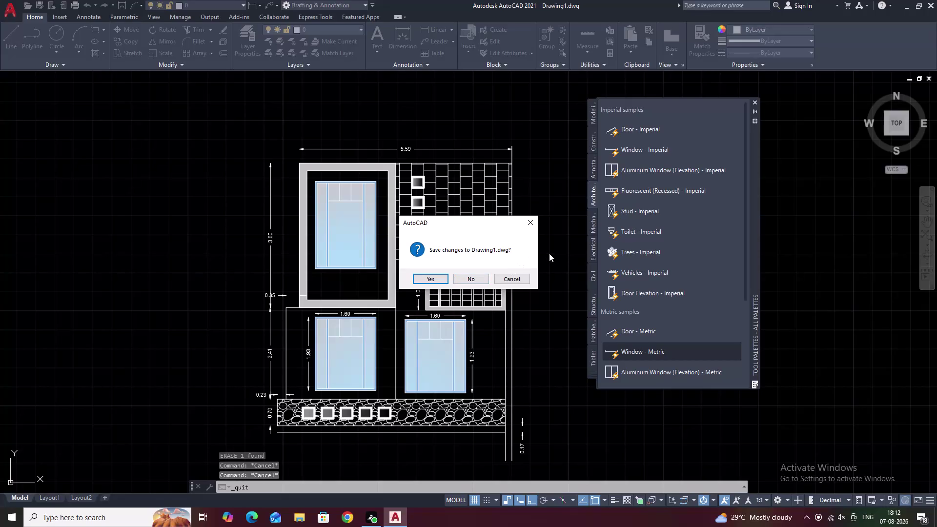
Cancel the 'Save changes to Drawing1.dwg?' prompt so the plan stays open unsaved.
click(533, 225)
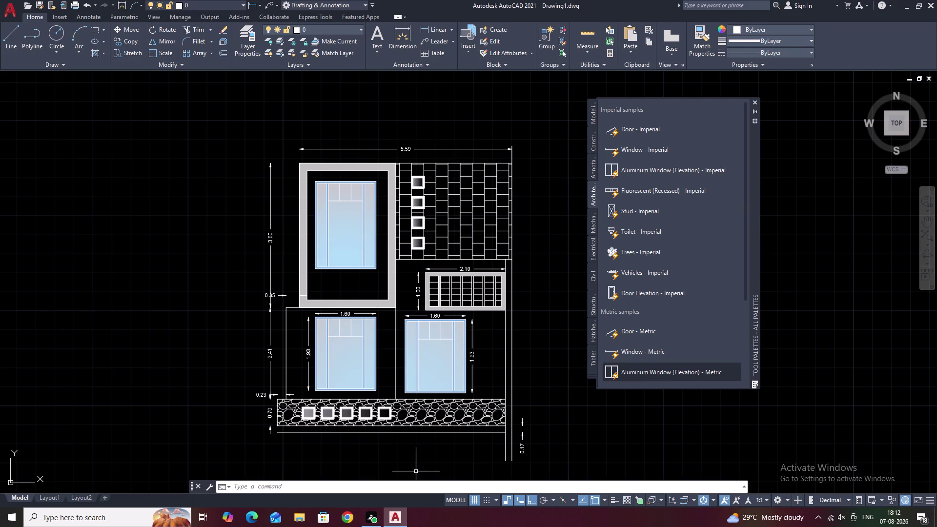
middle_drag(422, 512, 428, 476)
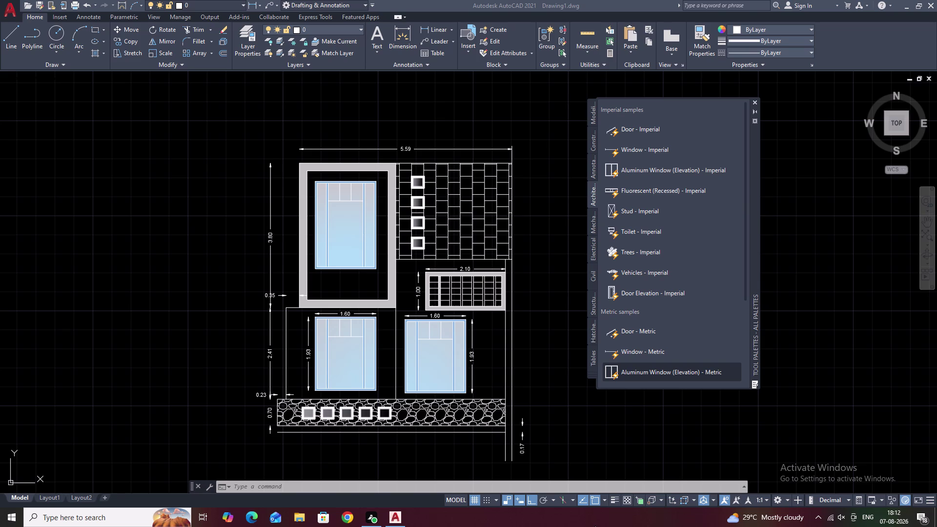
middle_drag(530, 400, 462, 346)
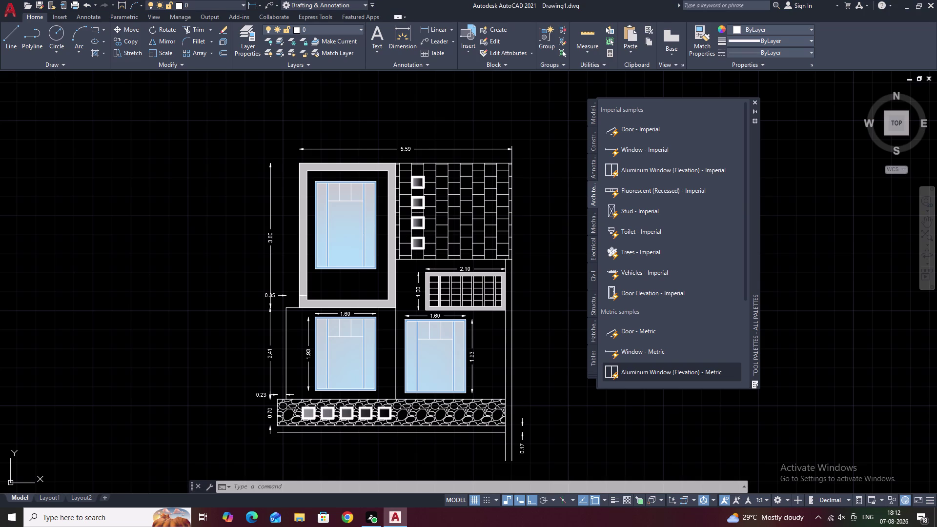
middle_drag(463, 346, 461, 343)
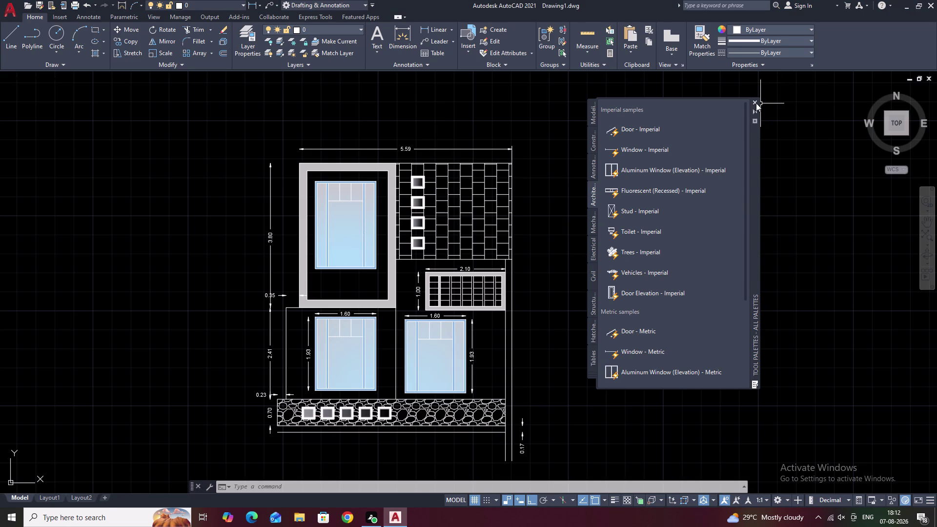
click(756, 103)
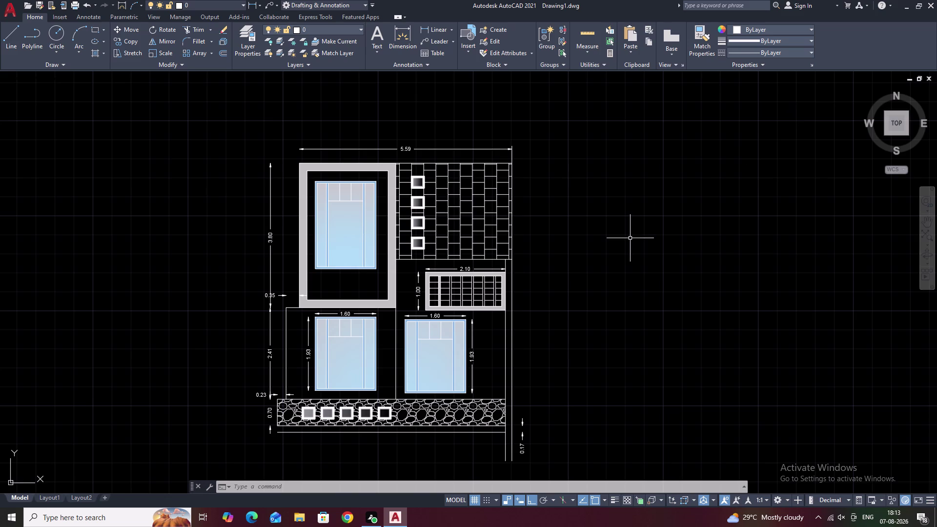
Zoom in and pan across the plan down to the stone-hatched strip to inspect details.
scroll(up, 3)
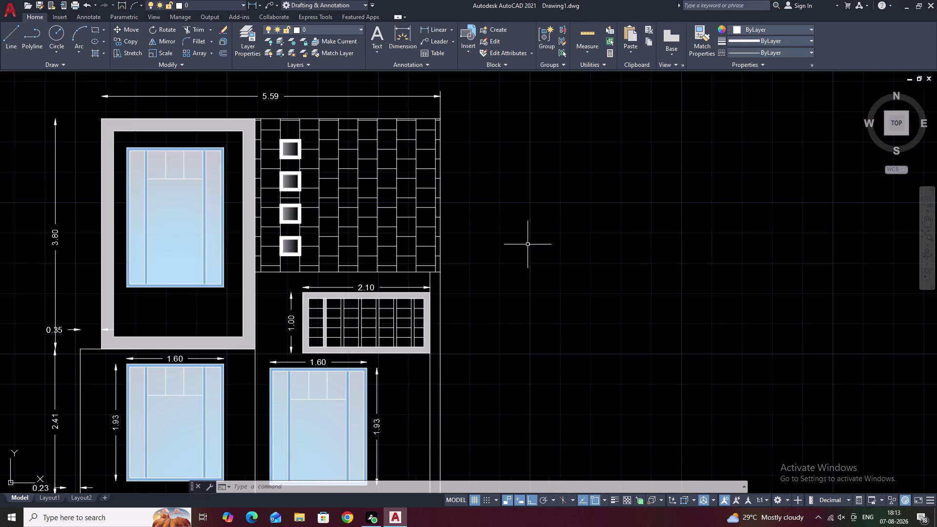
scroll(down, 3)
middle_drag(343, 225, 437, 194)
scroll(up, 3)
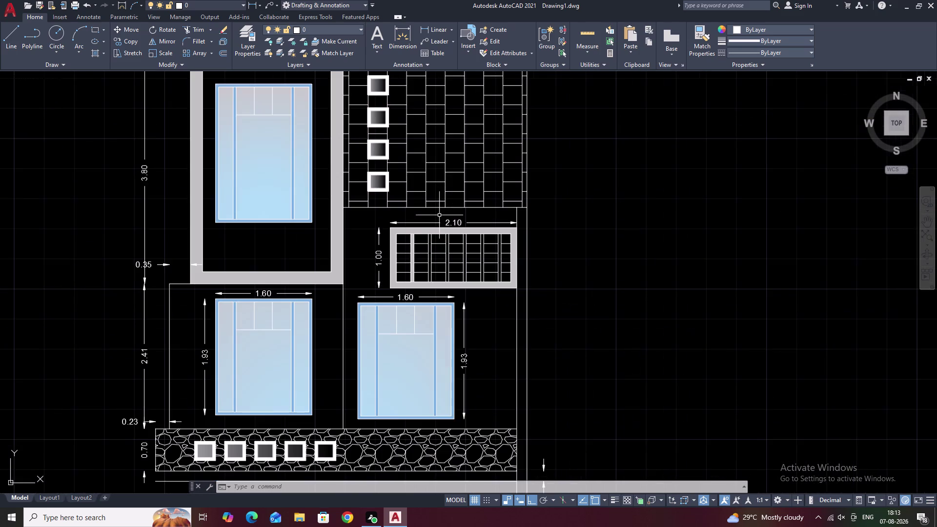
middle_drag(455, 290, 462, 237)
middle_drag(521, 334, 480, 325)
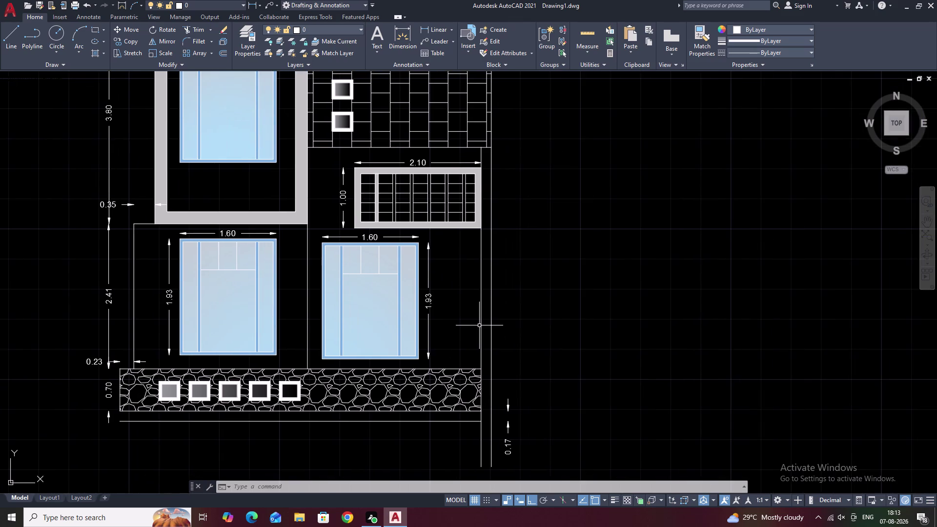
scroll(down, 3)
Recentre the zoomed-out plan so the whole drawing sits in view.
middle_drag(479, 326, 527, 347)
key(Escape)
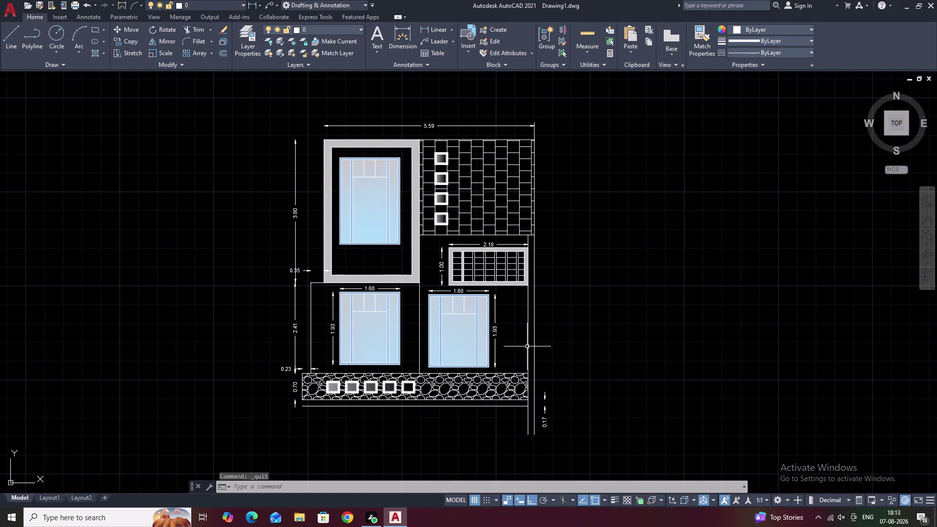
middle_drag(527, 347, 528, 328)
middle_drag(607, 319, 616, 313)
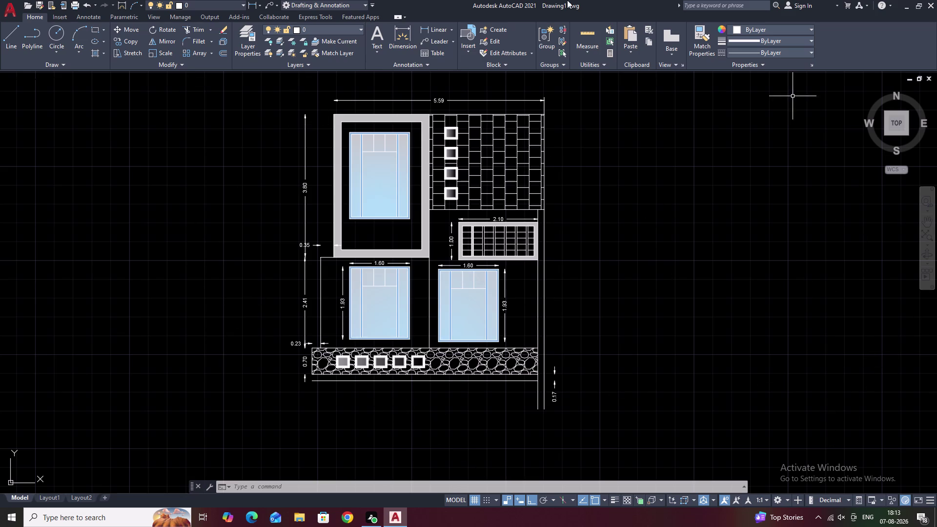
middle_drag(533, 317, 492, 339)
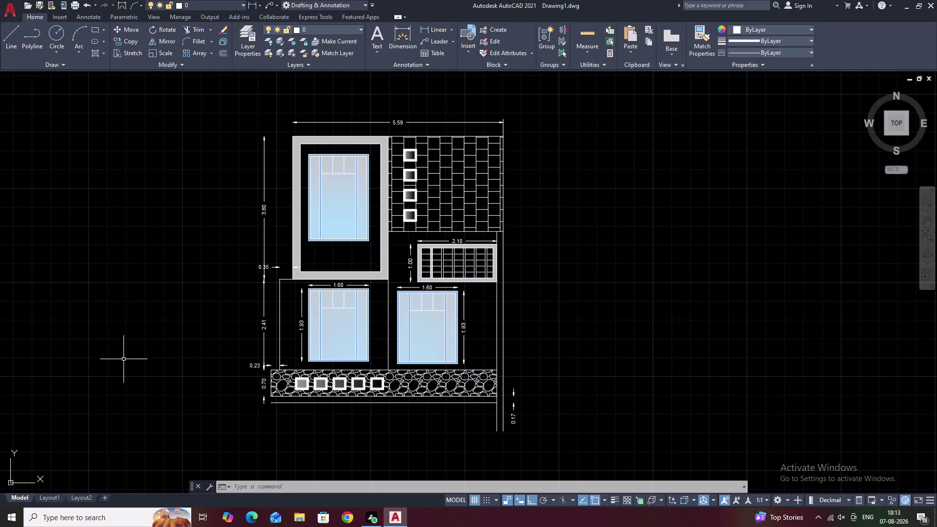
middle_drag(571, 238, 595, 239)
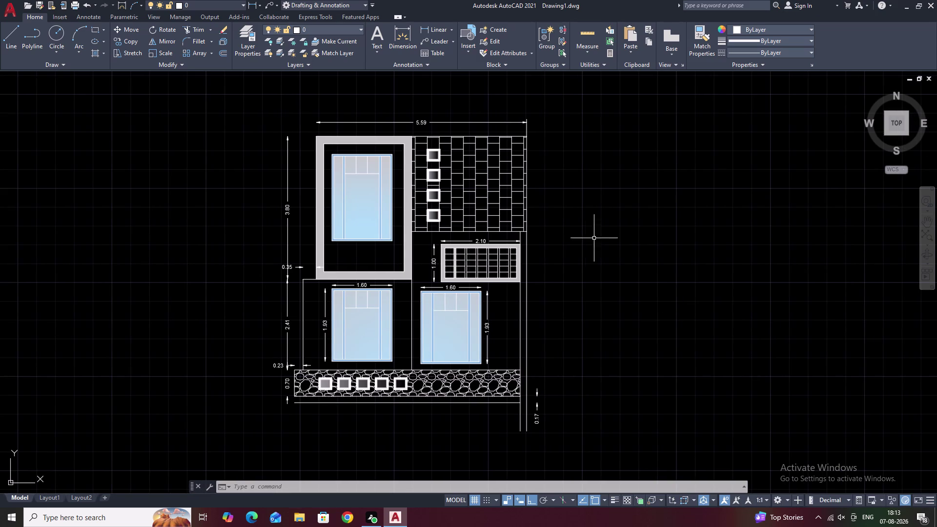
middle_drag(567, 258, 578, 251)
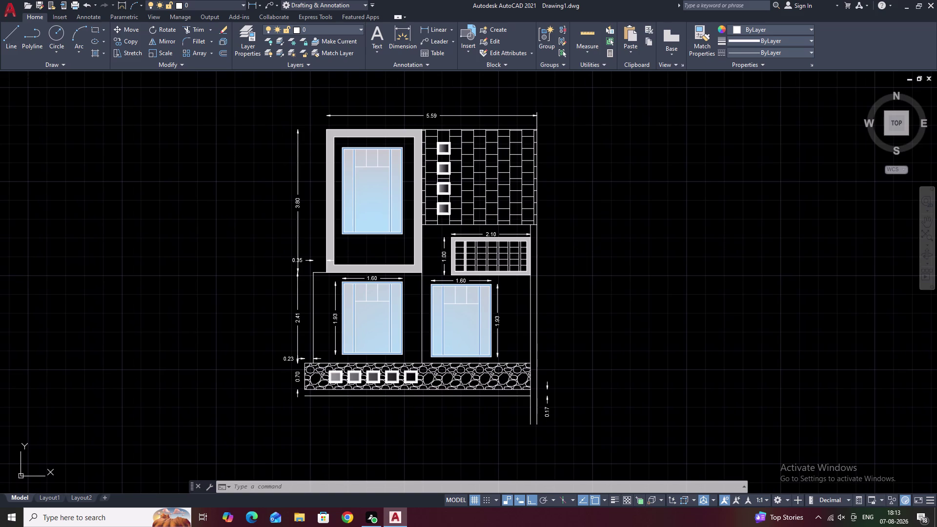
middle_drag(567, 289, 575, 289)
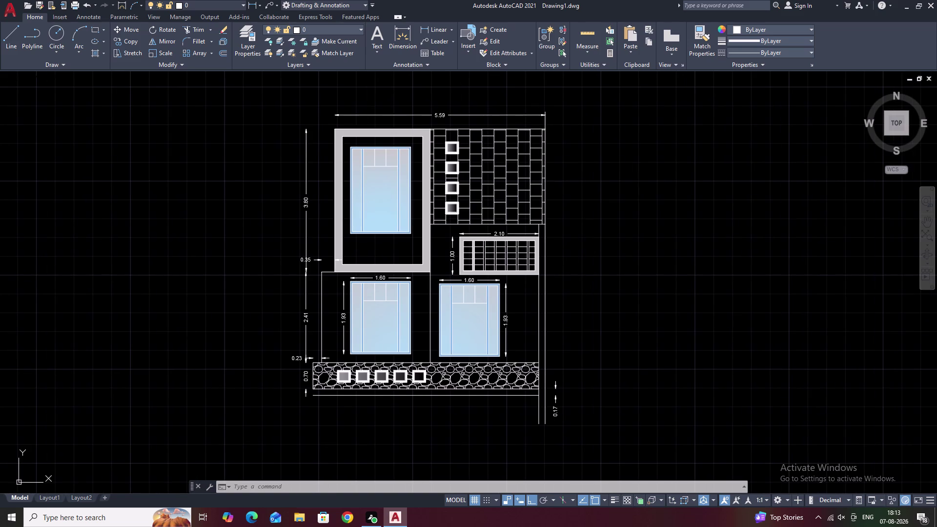